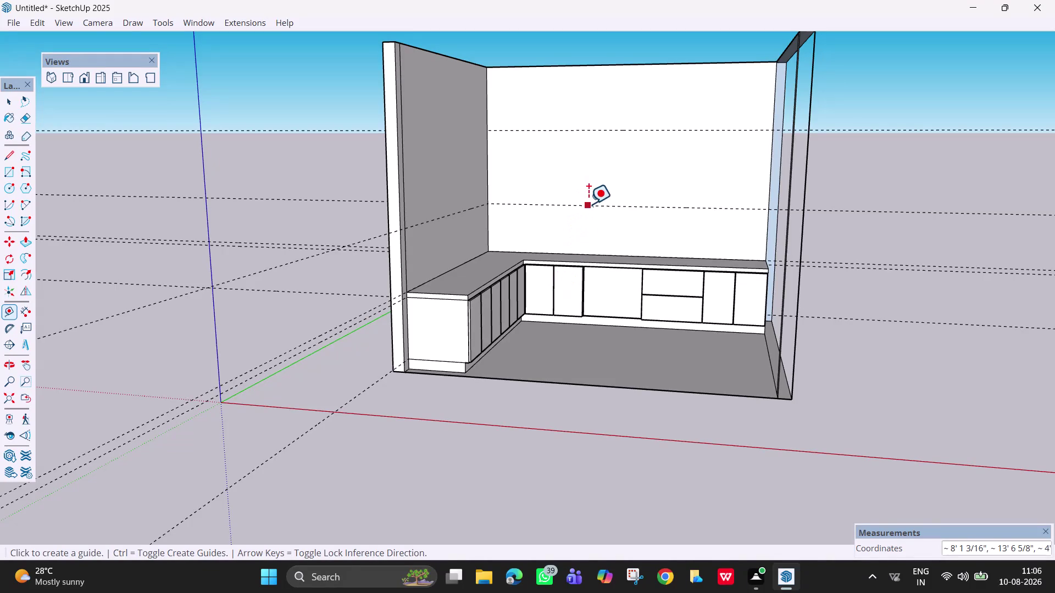
scroll(down, 3)
middle_drag(610, 271, 609, 276)
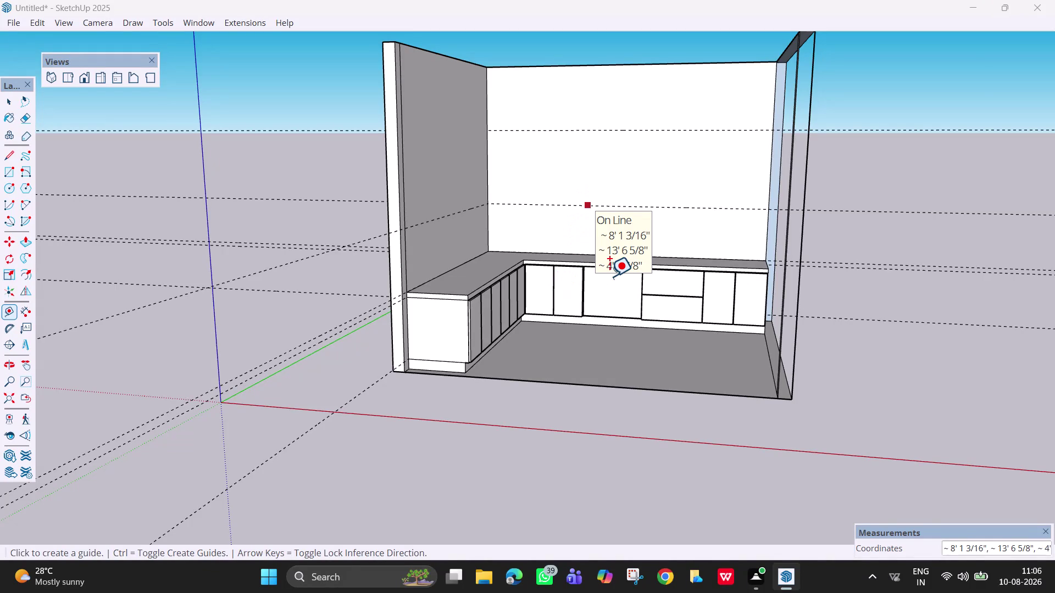